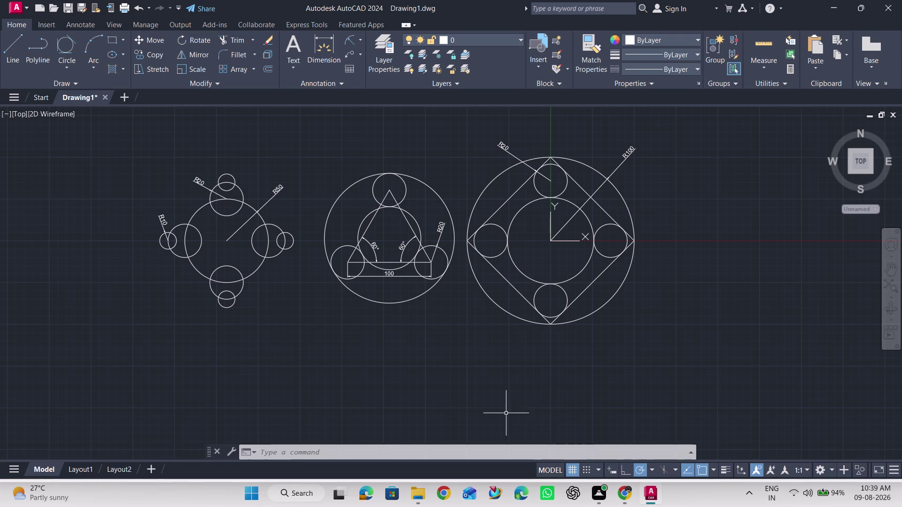
Select the UCS icon to show the WCS, Unnamed and New UCS list.
click(551, 230)
click(874, 209)
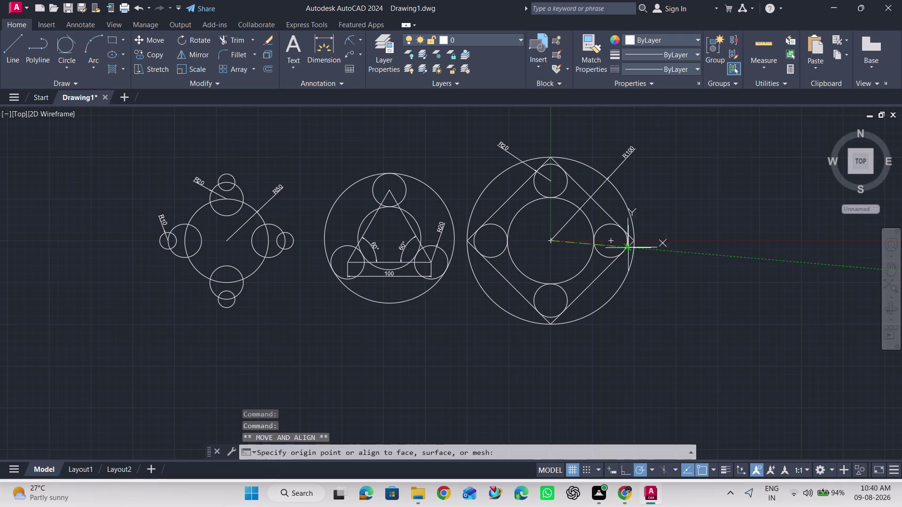
Drag the UCS origin to the right of the third circle-and-square drawing.
drag(631, 248, 687, 241)
click(690, 240)
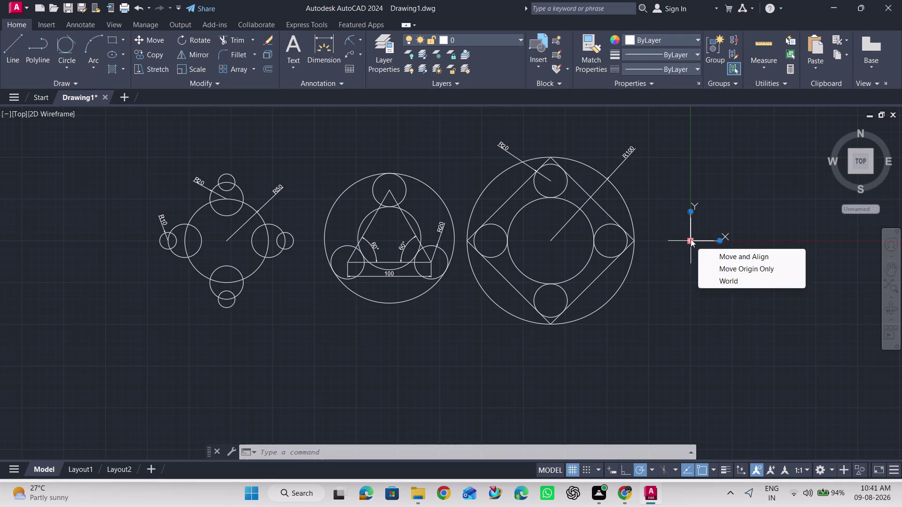
Move the origin farther right into empty space and zoom in.
drag(691, 239, 739, 245)
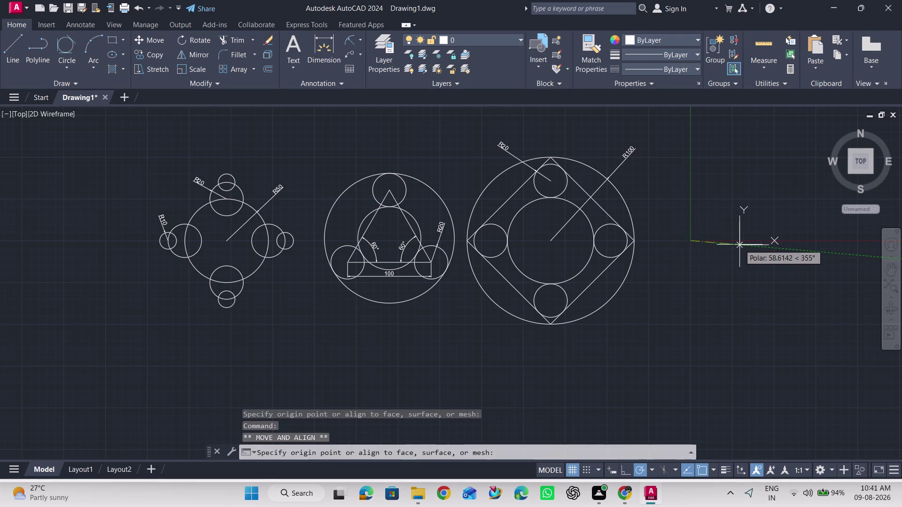
drag(740, 245, 749, 238)
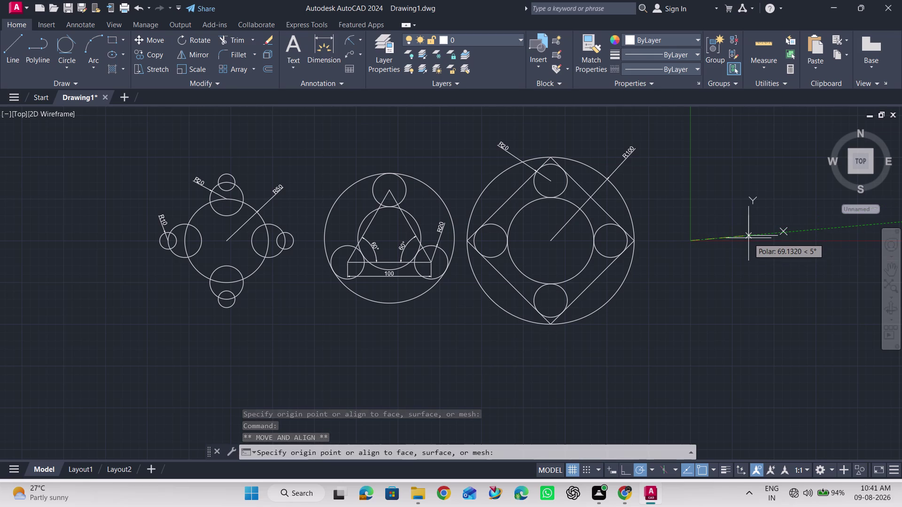
drag(749, 238, 748, 241)
click(748, 241)
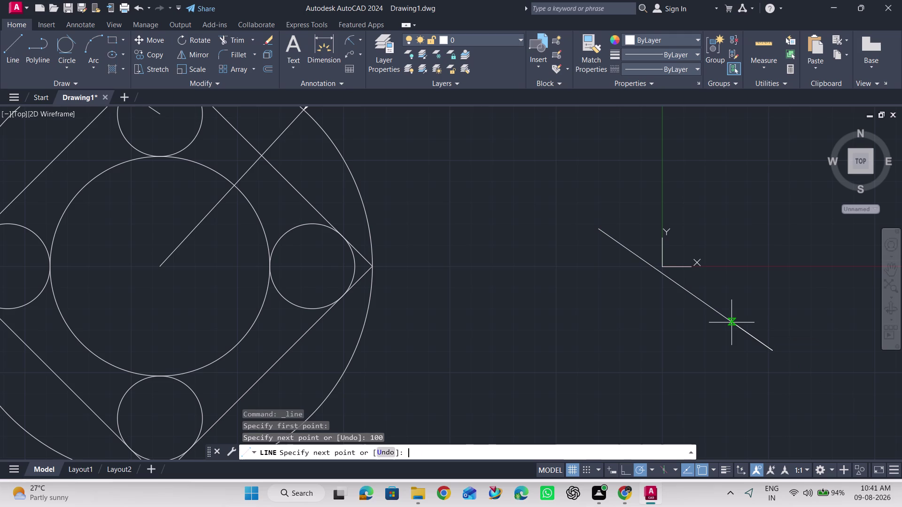
Draw a 100-unit line at 325° from up-left of the origin, then grab its midpoint.
key(Escape)
click(684, 288)
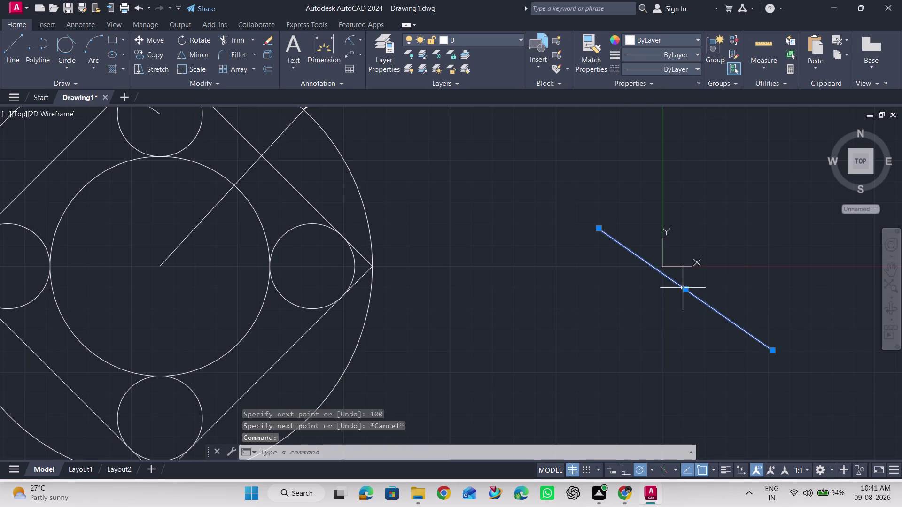
drag(684, 291, 665, 267)
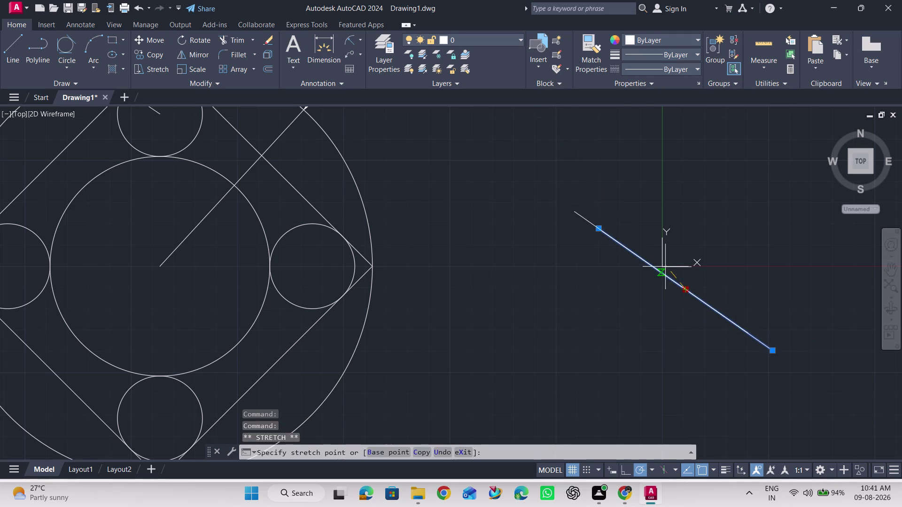
Stretch the line's midpoint grip toward the UCS origin, zooming in between placements.
drag(666, 267, 658, 272)
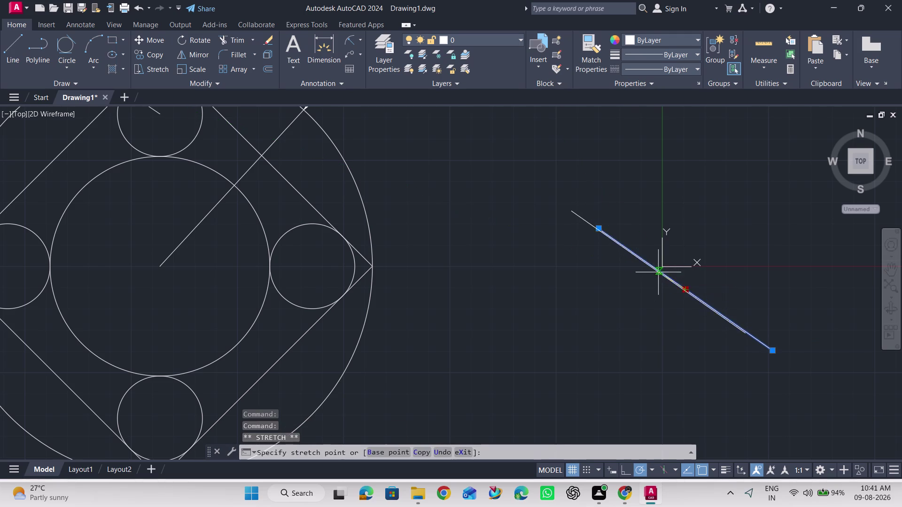
drag(658, 273, 663, 266)
click(663, 267)
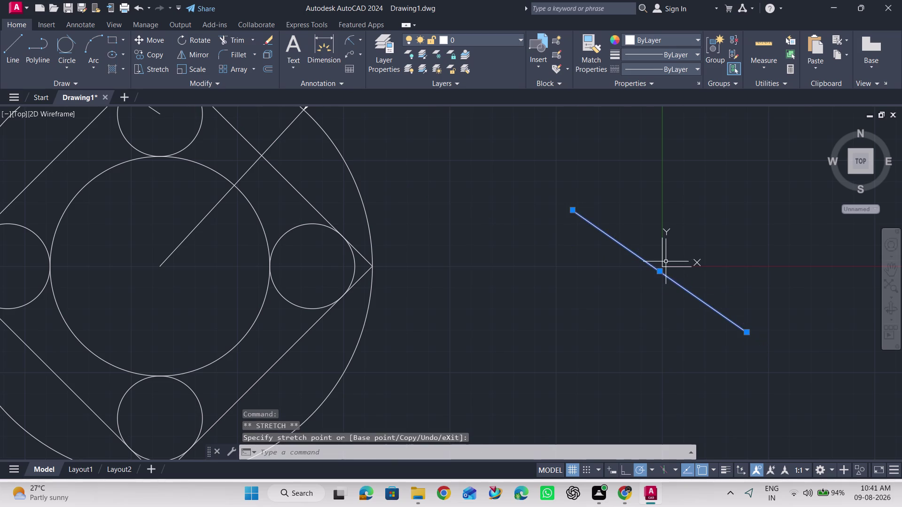
scroll(up, 3)
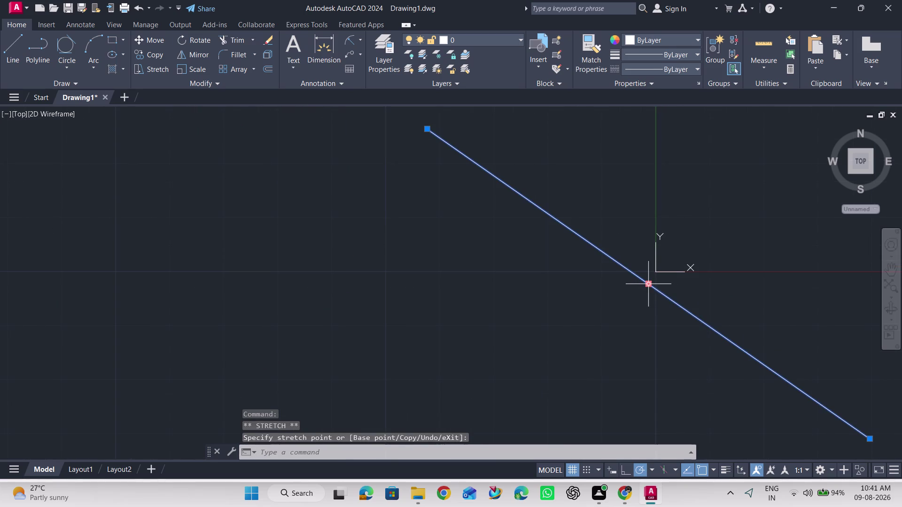
drag(648, 285, 651, 281)
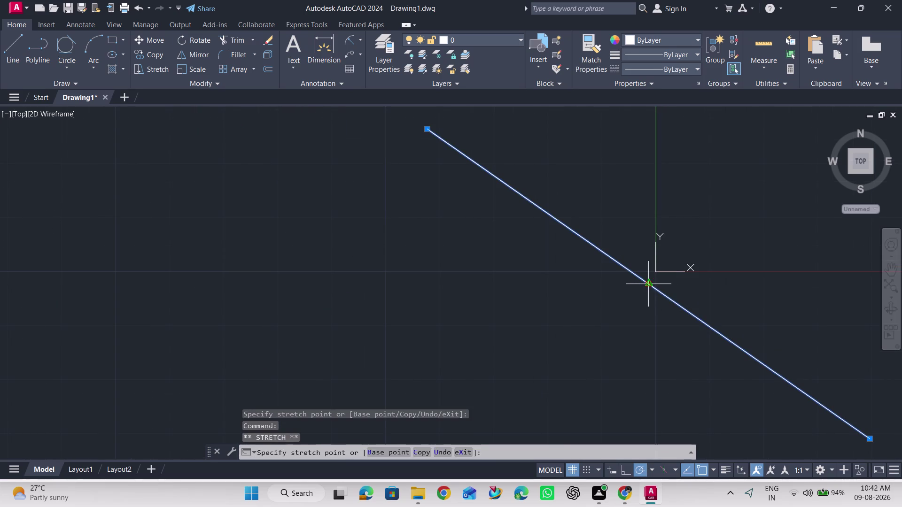
drag(652, 282, 655, 272)
click(655, 272)
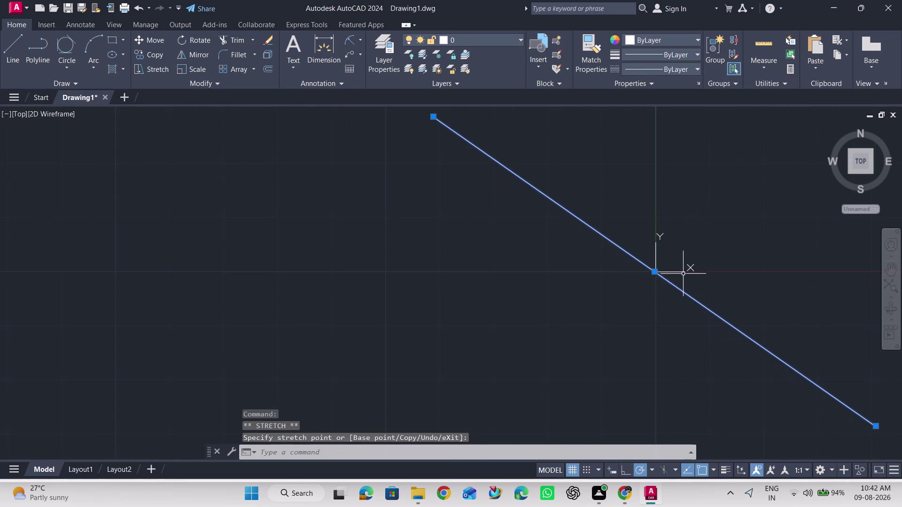
scroll(up, 3)
scroll(up, 3)
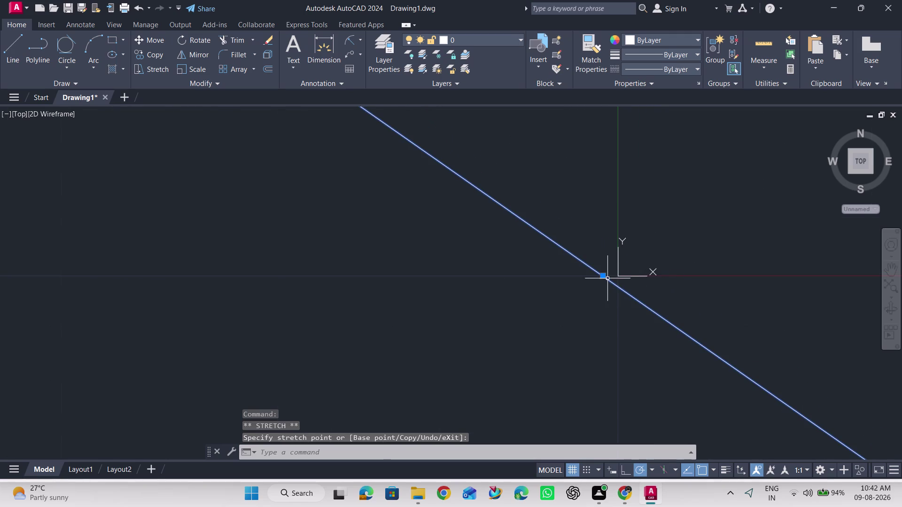
drag(604, 278, 615, 276)
click(616, 276)
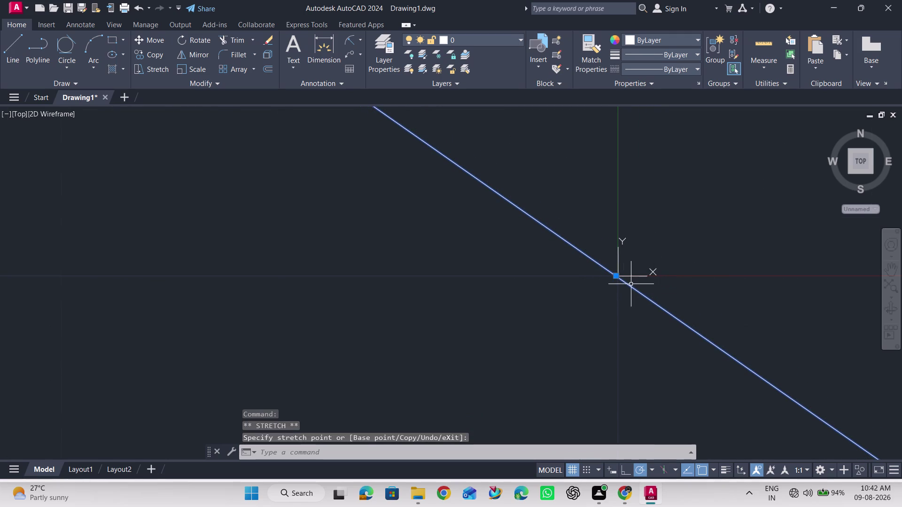
Refine the midpoint position until it snaps exactly onto the UCS origin.
scroll(up, 3)
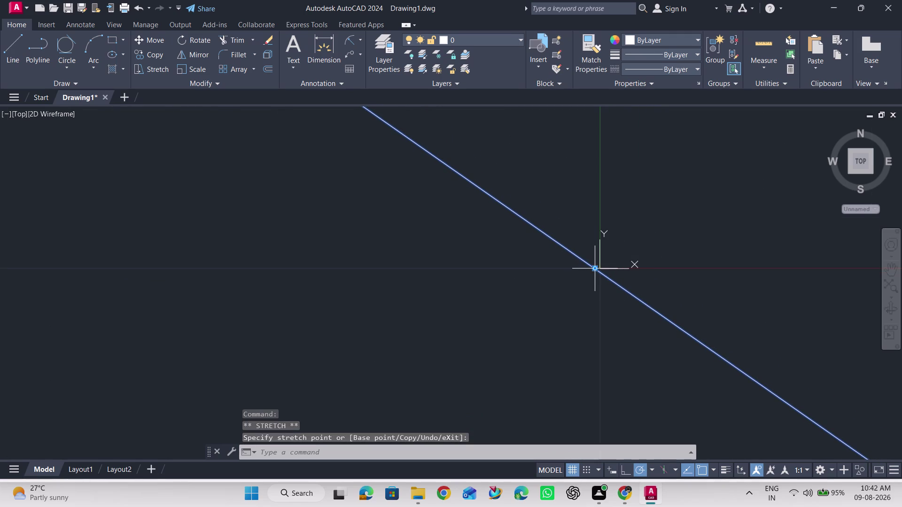
drag(592, 270, 599, 271)
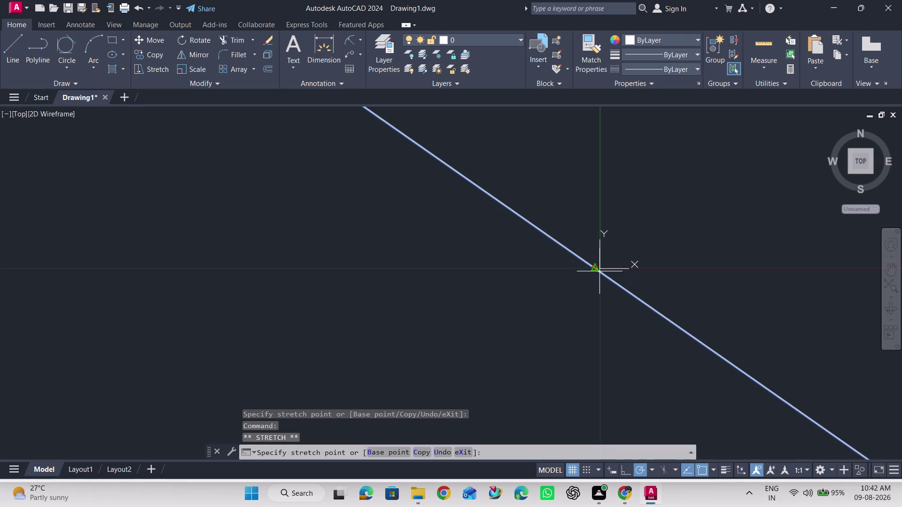
drag(600, 271, 601, 268)
click(600, 269)
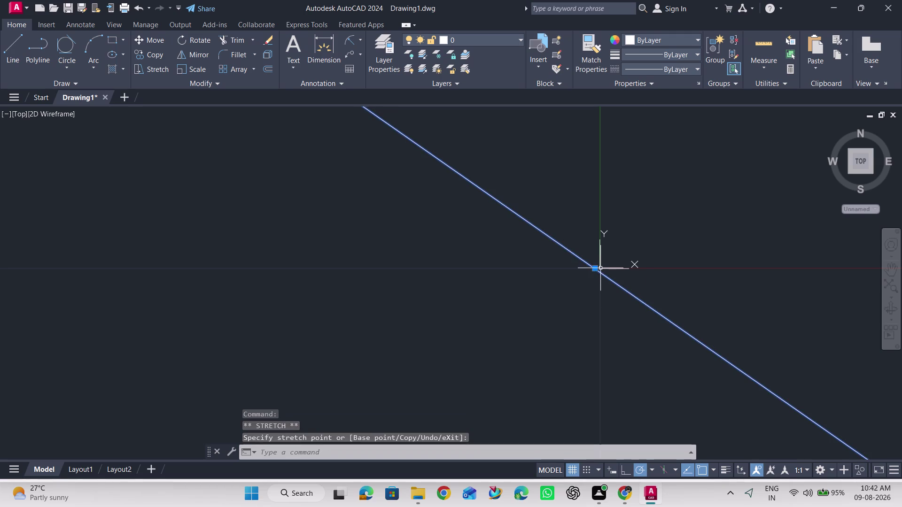
drag(593, 270, 597, 269)
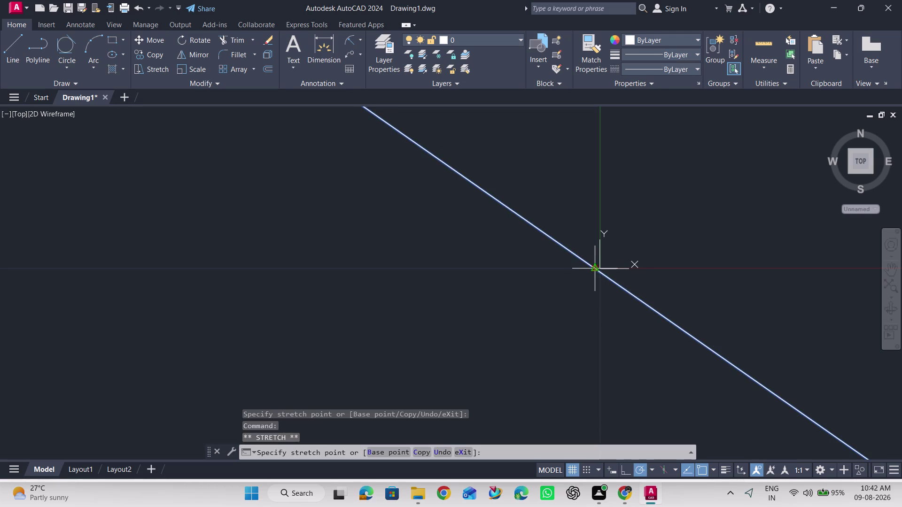
drag(597, 269, 601, 269)
click(601, 269)
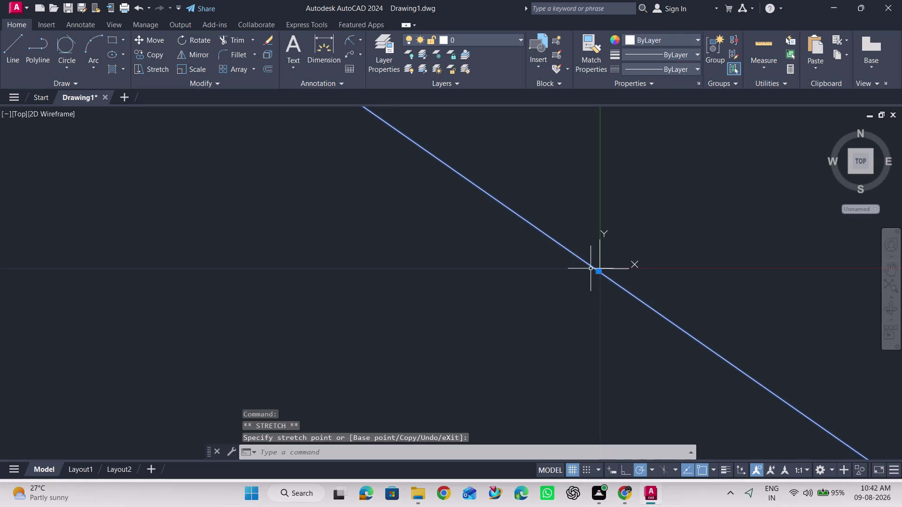
scroll(up, 3)
drag(624, 284, 624, 285)
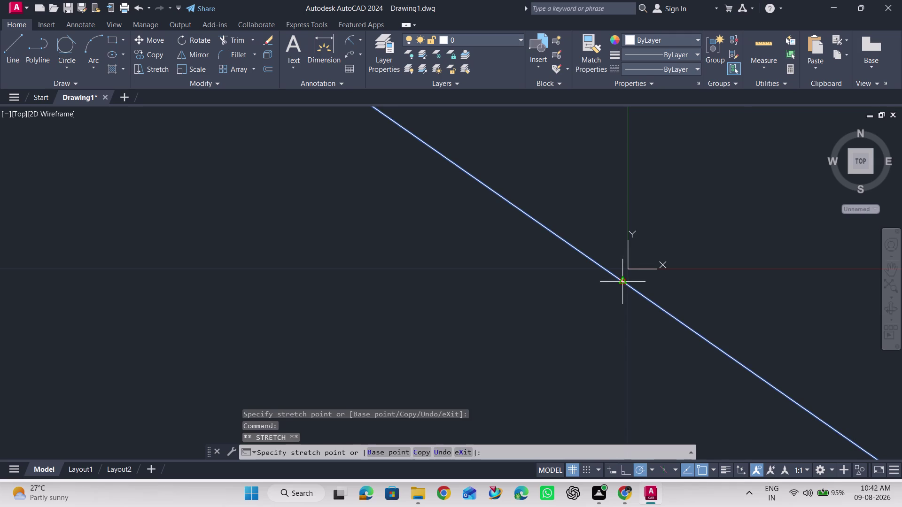
drag(624, 284, 627, 270)
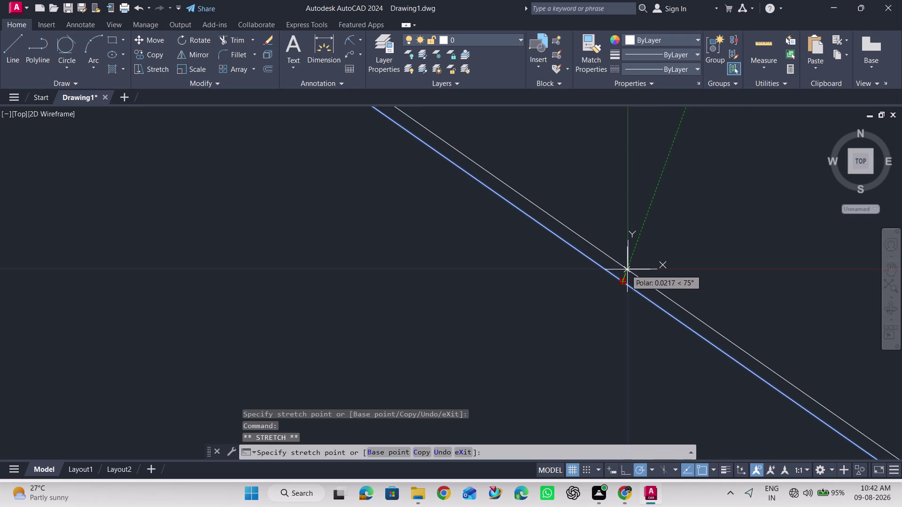
drag(627, 269, 628, 269)
click(627, 269)
Zoom in and out to check the centred line, then deselect it.
scroll(down, 3)
scroll(down, 3)
scroll(up, 3)
scroll(down, 3)
scroll(up, 3)
scroll(down, 3)
scroll(up, 3)
scroll(down, 3)
scroll(up, 3)
scroll(down, 3)
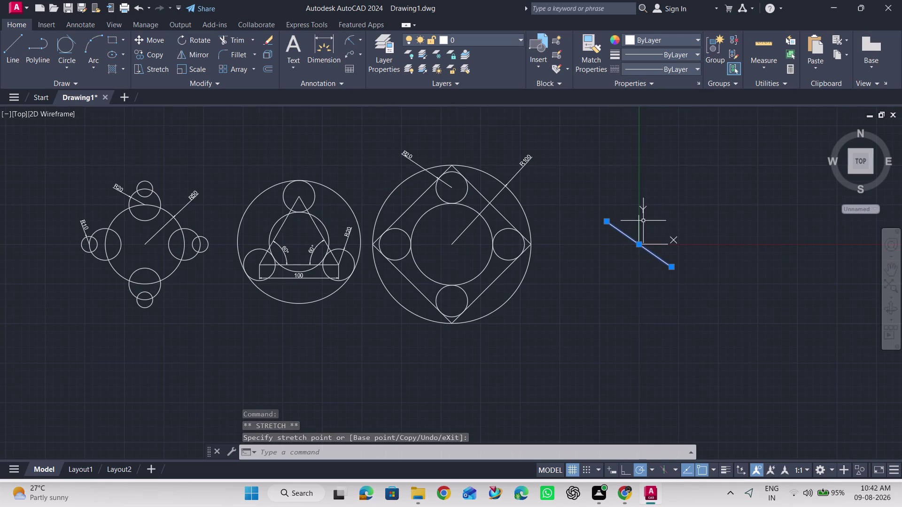
scroll(up, 3)
key(Escape)
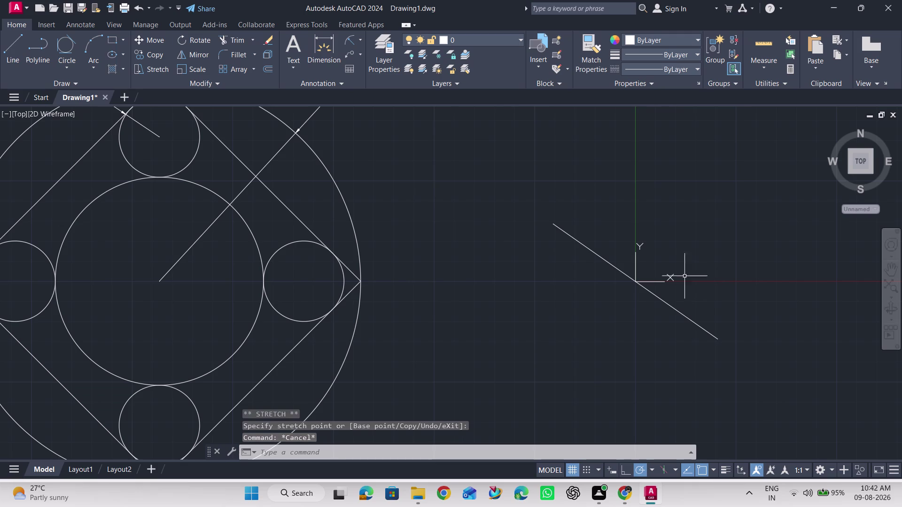
click(7, 46)
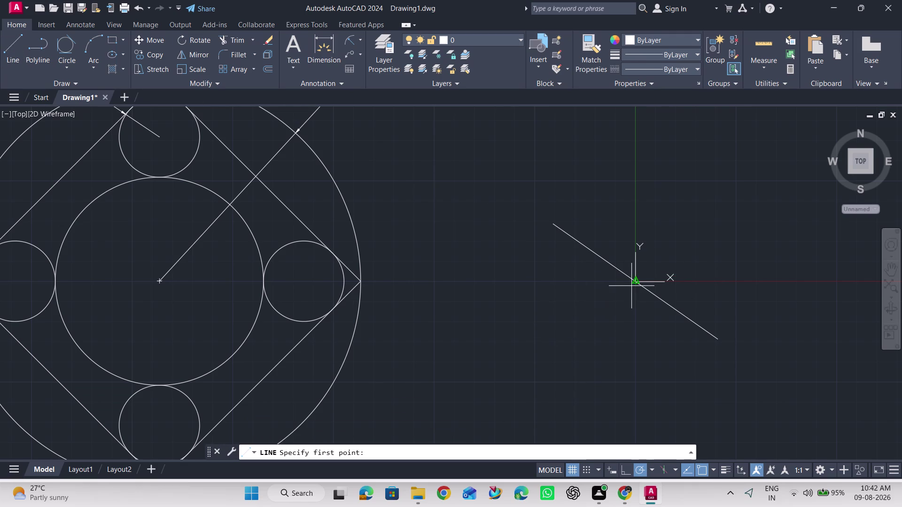
Erase the old inclined line at the UCS origin.
click(713, 225)
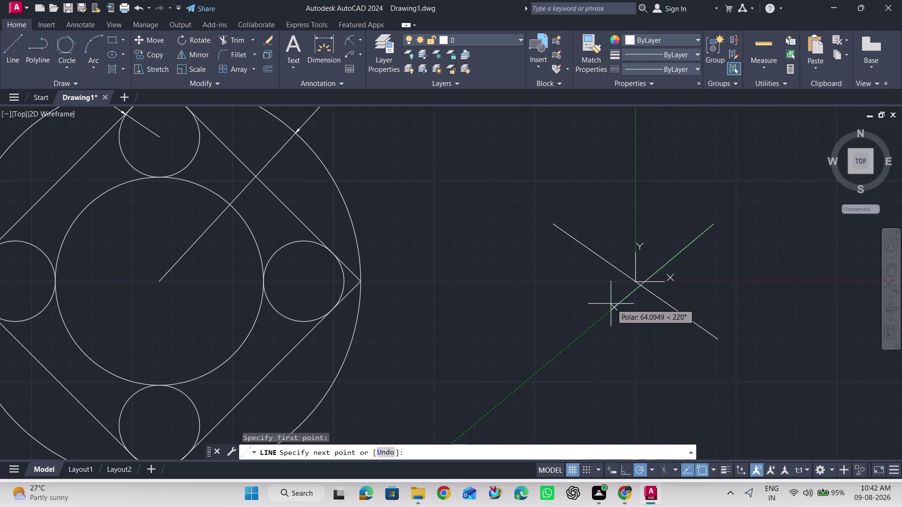
key(Escape)
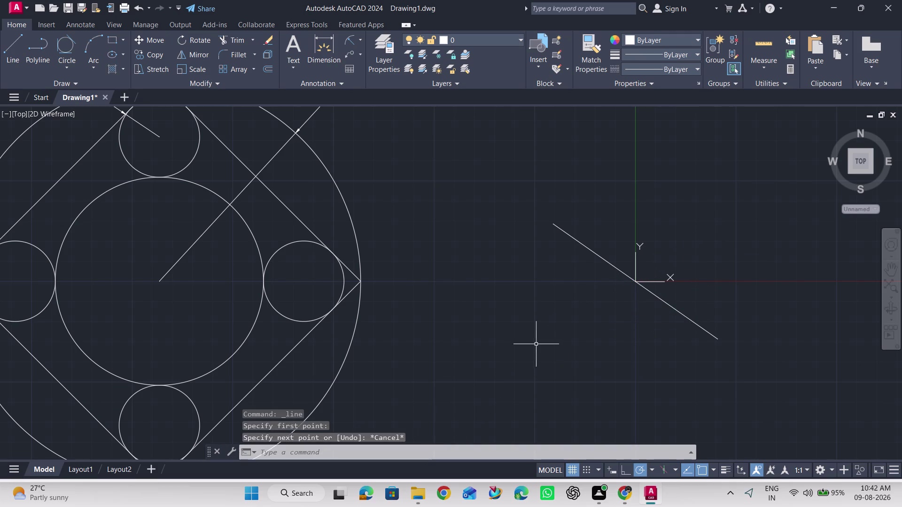
click(577, 242)
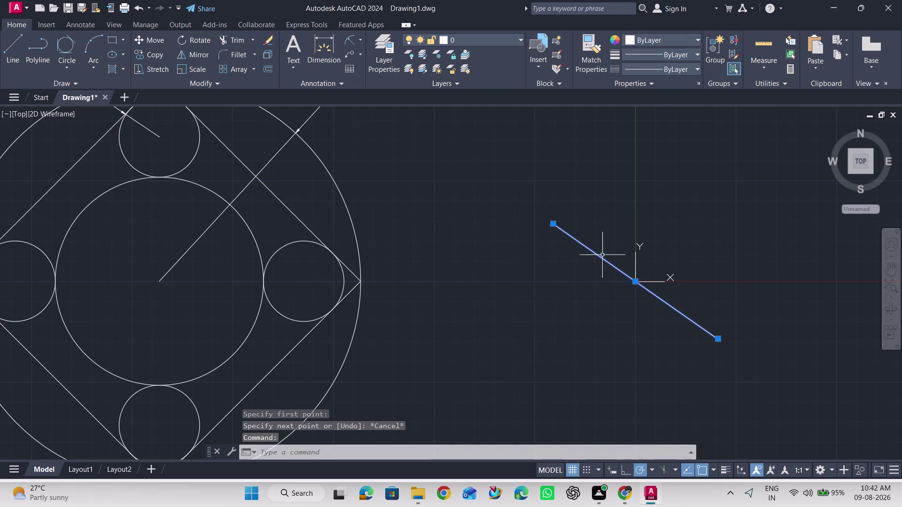
key(Delete)
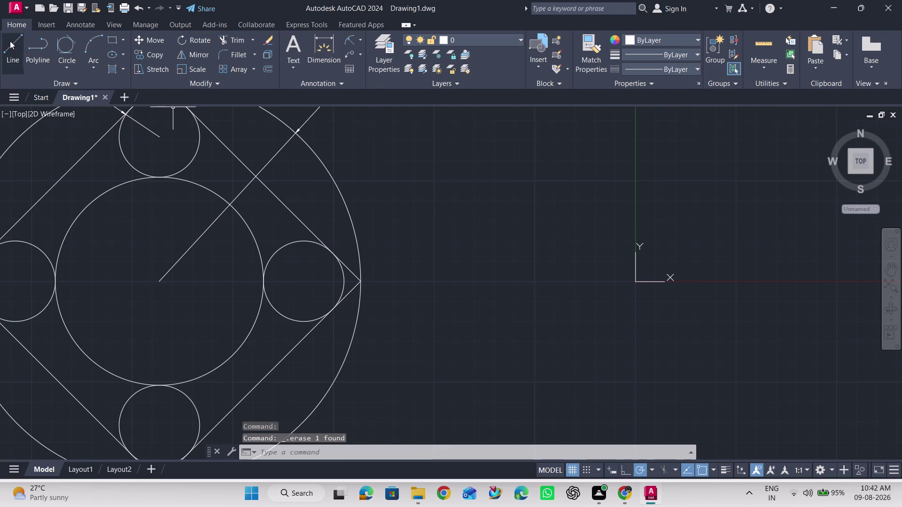
Draw a trial 100-unit line from 0,0 at 120°.
click(10, 41)
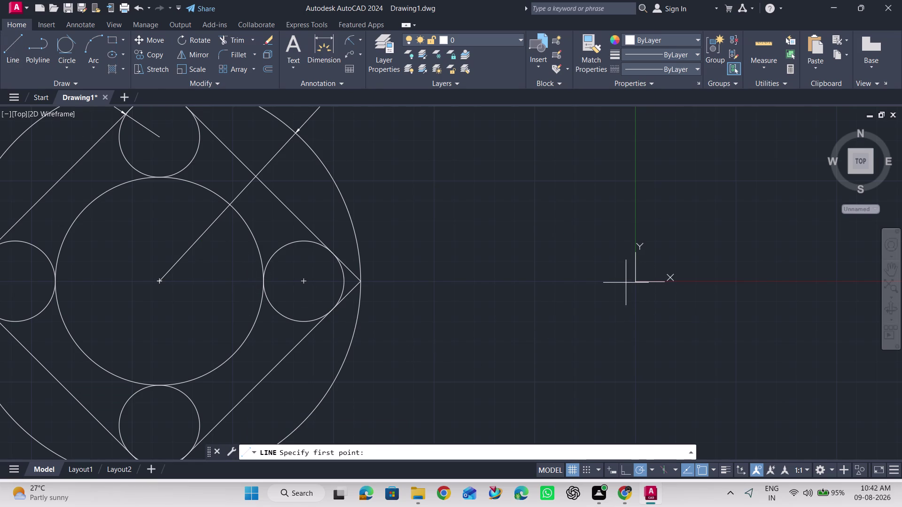
text(0,0)
key(Return)
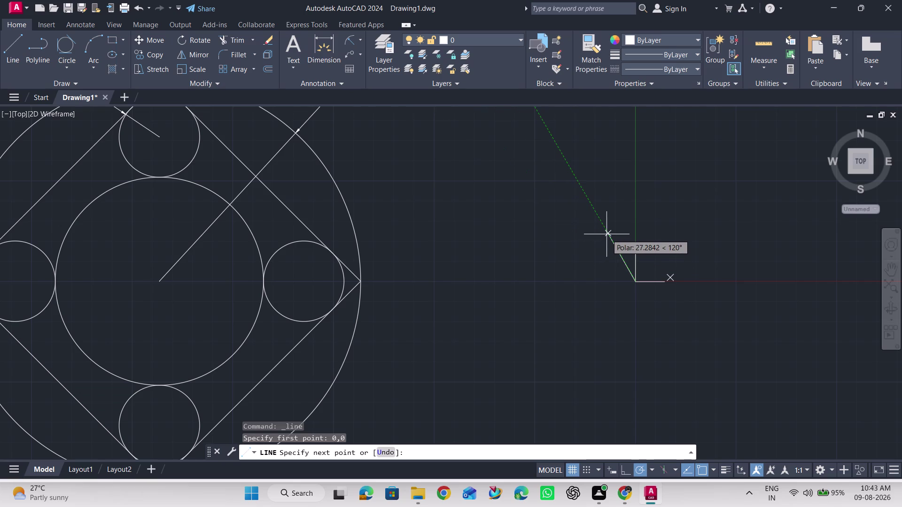
text(100)
key(Return)
scroll(down, 3)
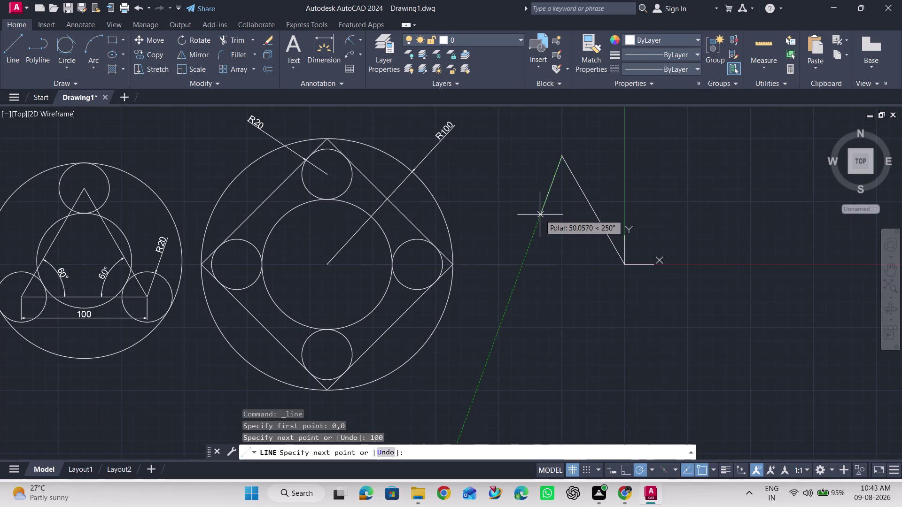
Erase the trial 120° line.
key(Escape)
click(592, 207)
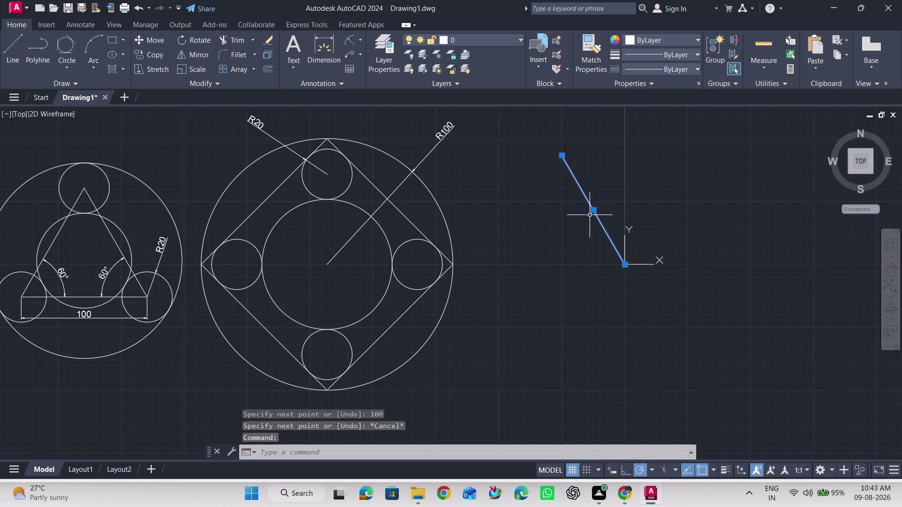
key(Delete)
scroll(up, 3)
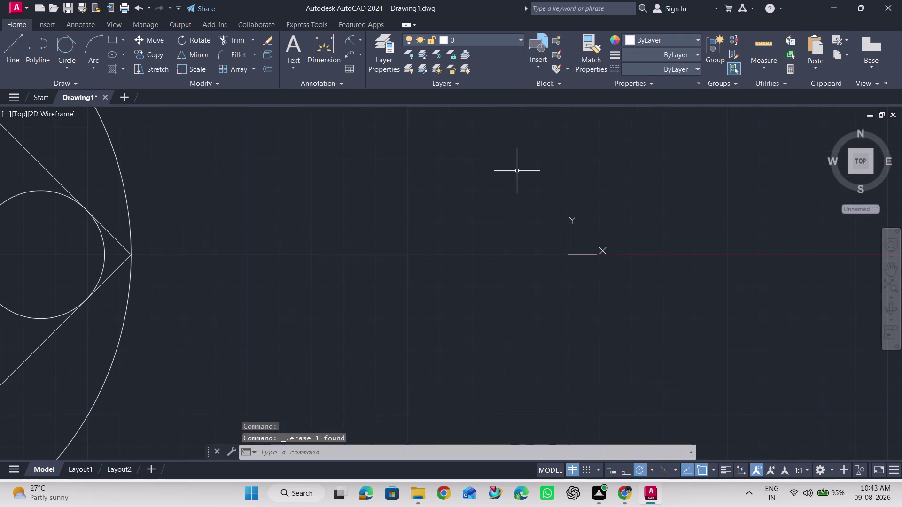
Draw a line from 0,0 with length 100 along the 315° polar track.
click(12, 44)
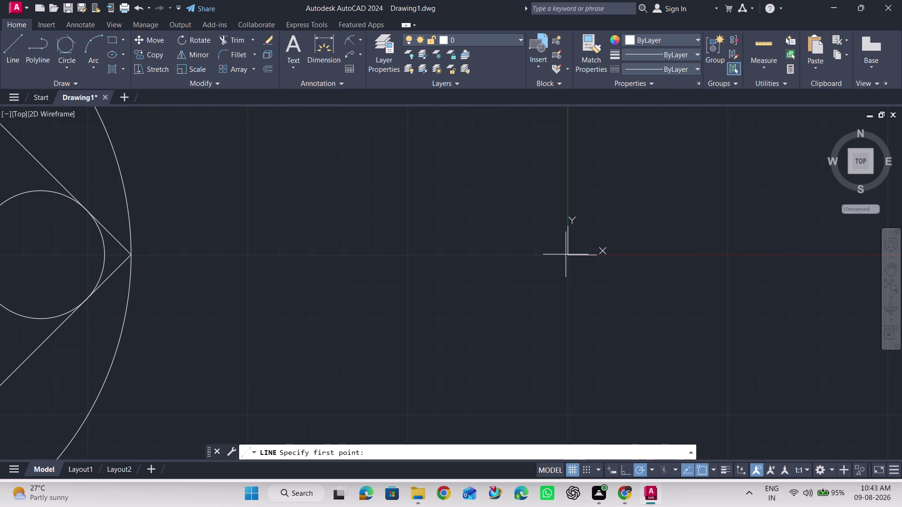
text(0,0)
key(Return)
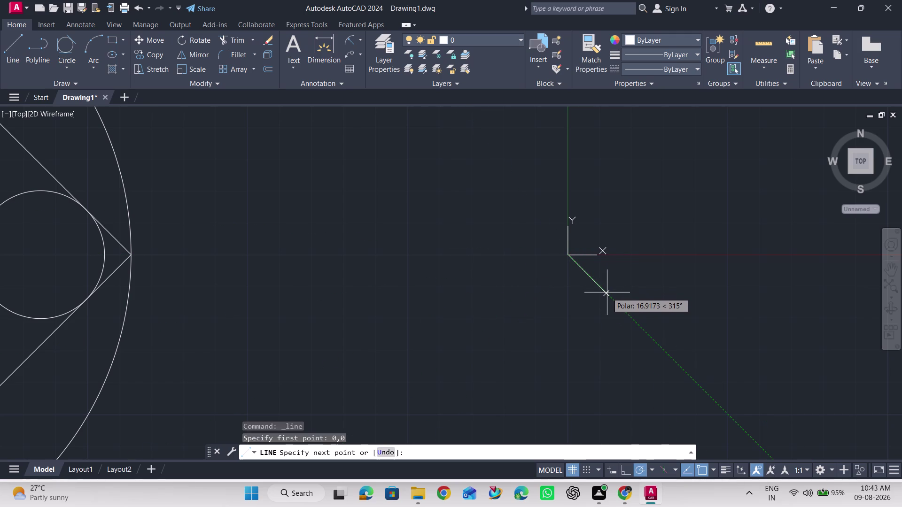
text(100)
key(Return)
scroll(down, 3)
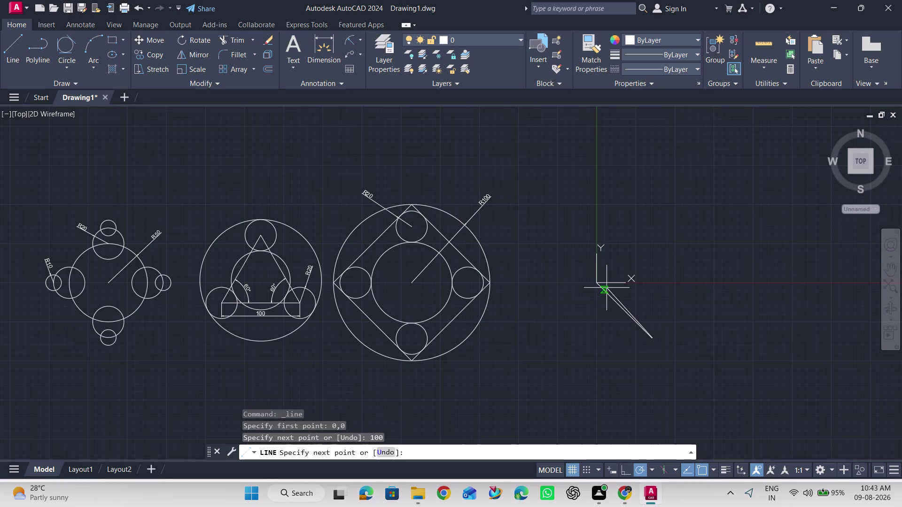
key(Escape)
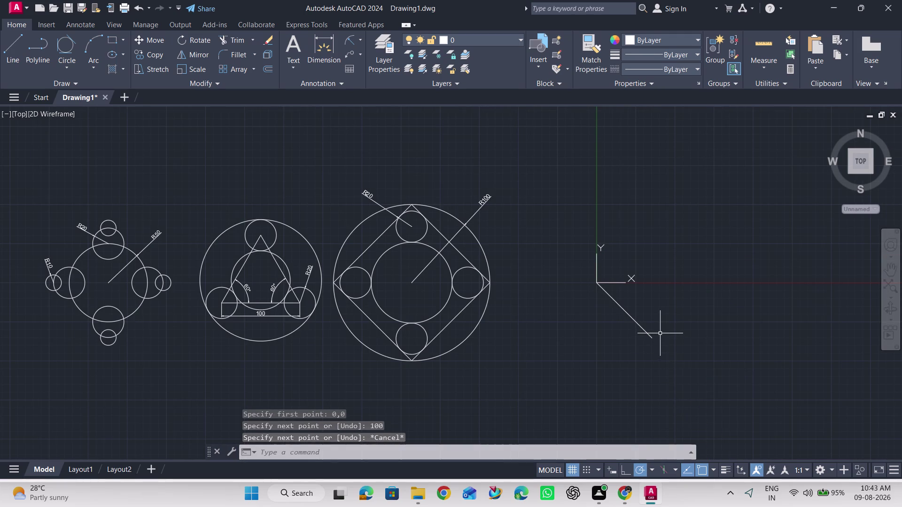
scroll(up, 3)
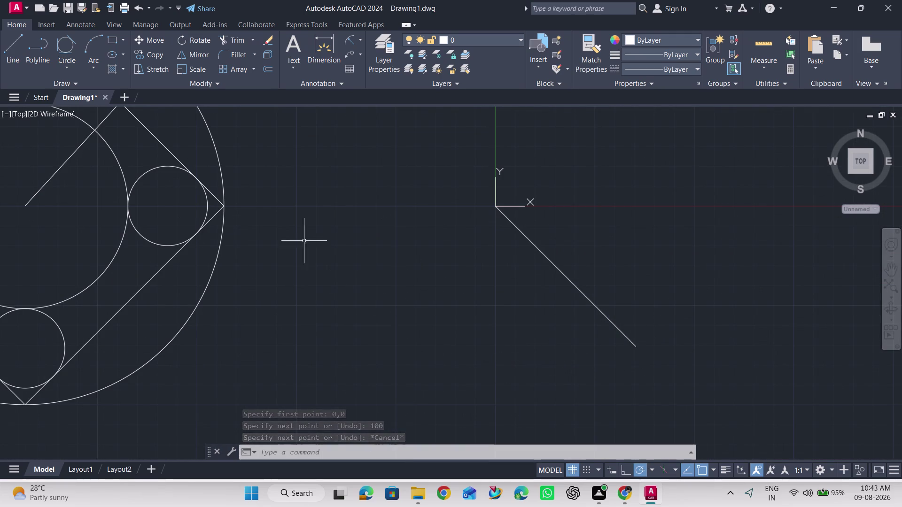
Draw a second 100-unit line from up-right of the first so they cross, then select it.
click(11, 53)
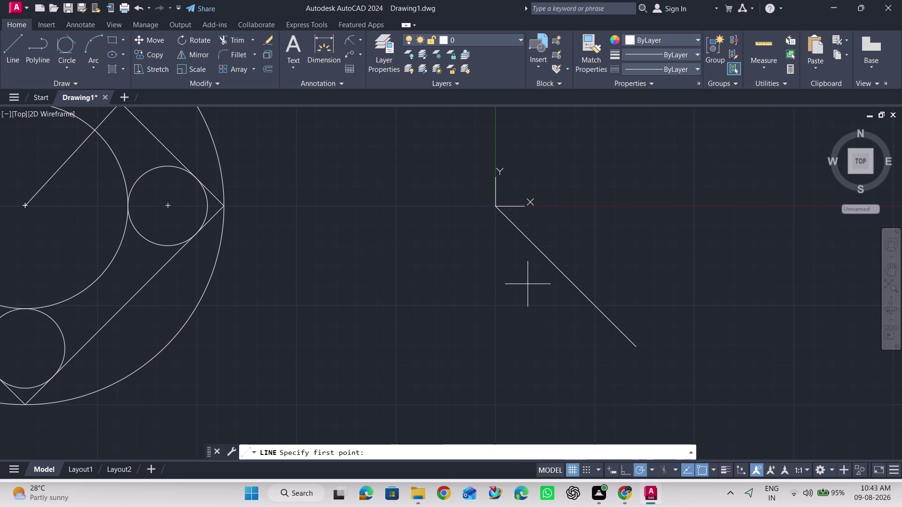
click(563, 275)
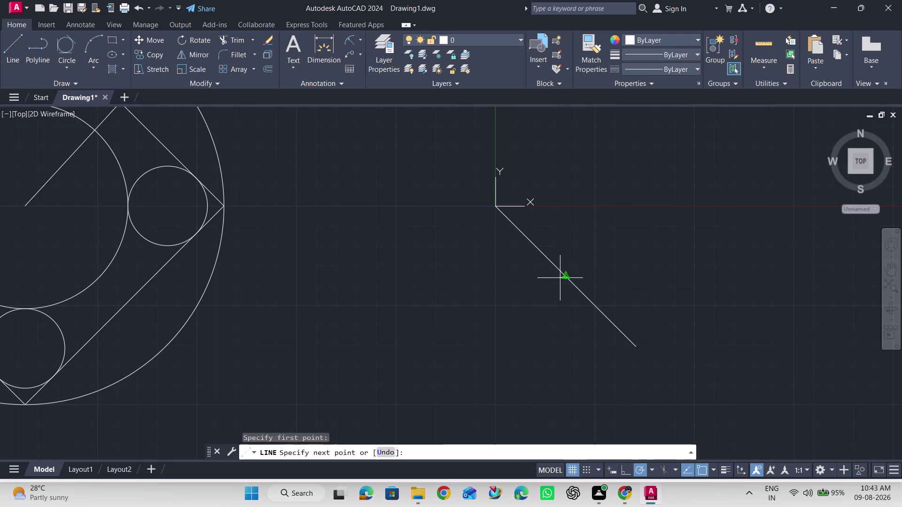
key(Escape)
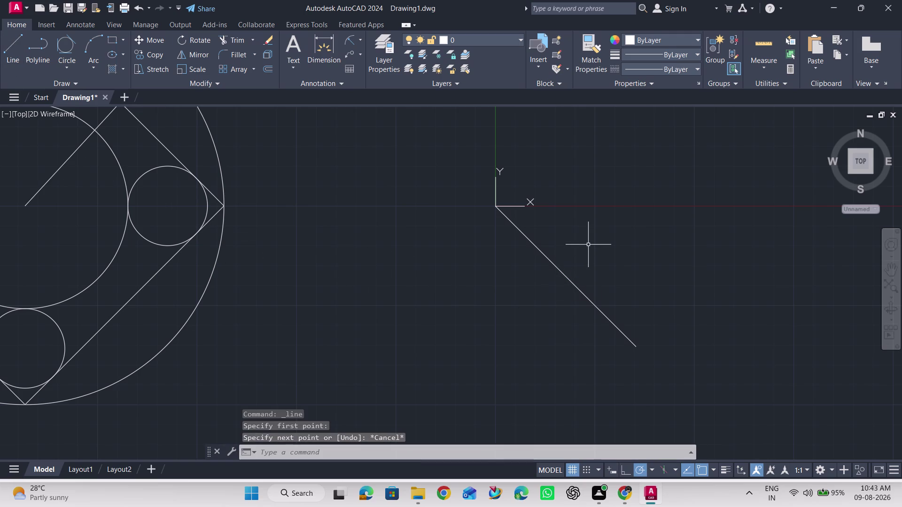
click(11, 48)
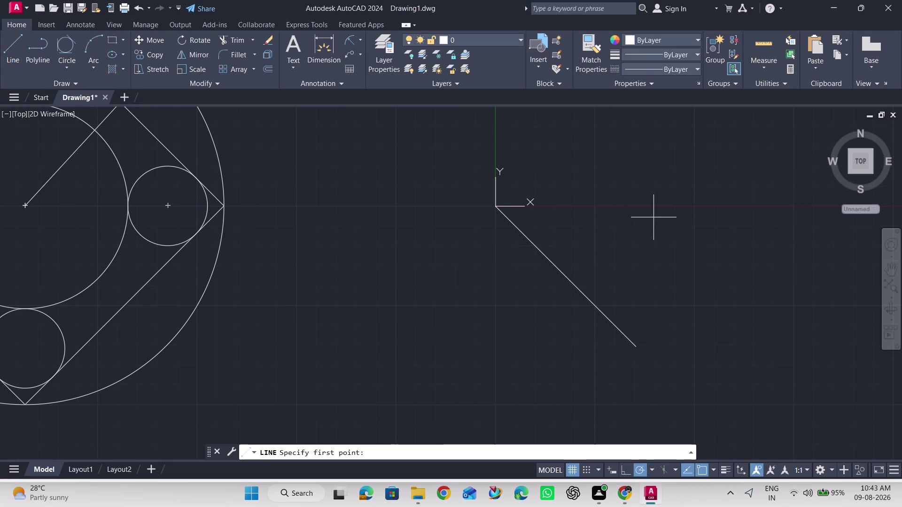
click(653, 217)
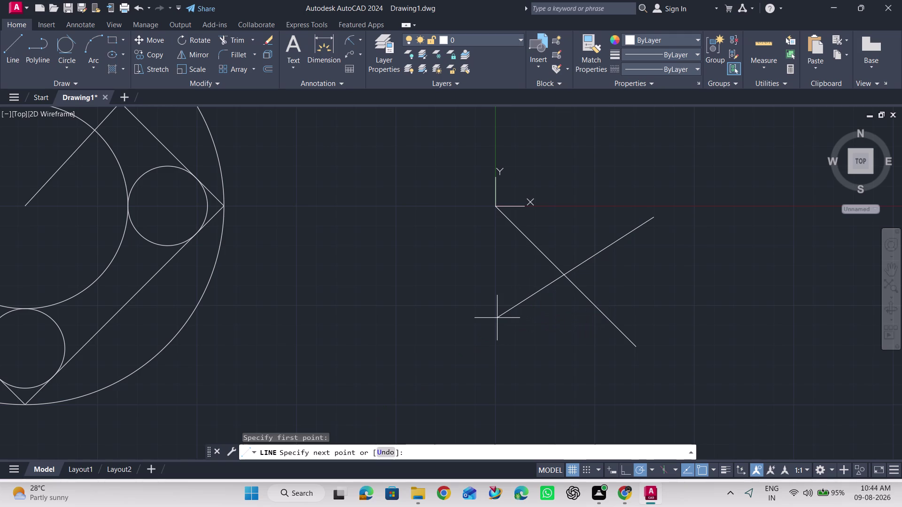
text(100)
key(Return)
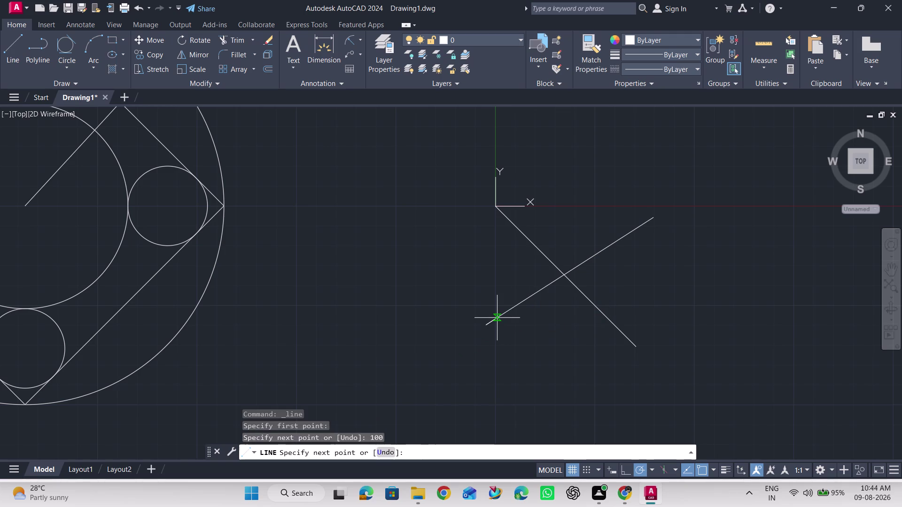
key(Escape)
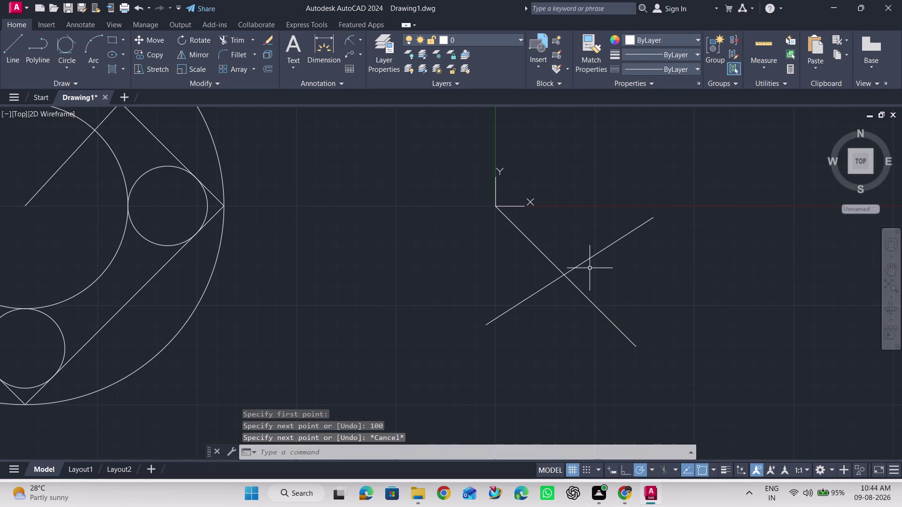
click(589, 259)
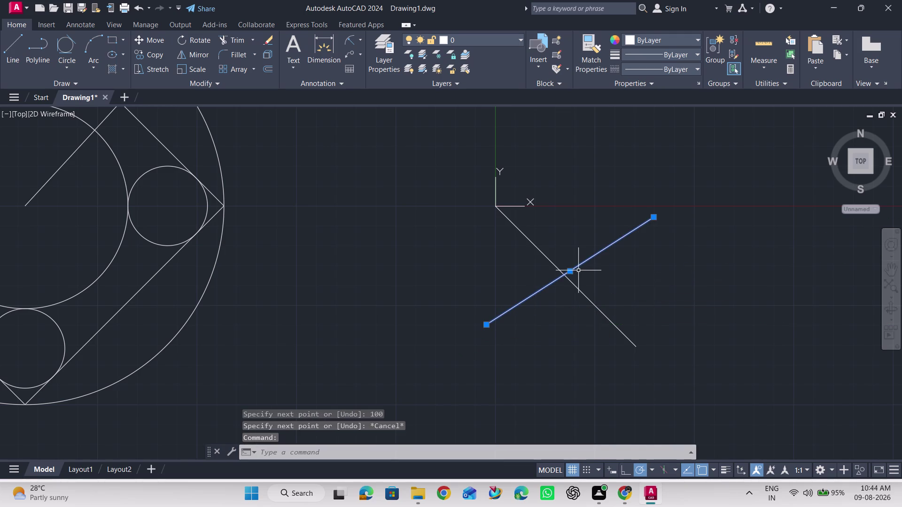
Try stretching the second line's midpoint grip, then cancel without changes.
drag(571, 271, 563, 272)
click(562, 272)
scroll(up, 3)
scroll(down, 3)
scroll(up, 3)
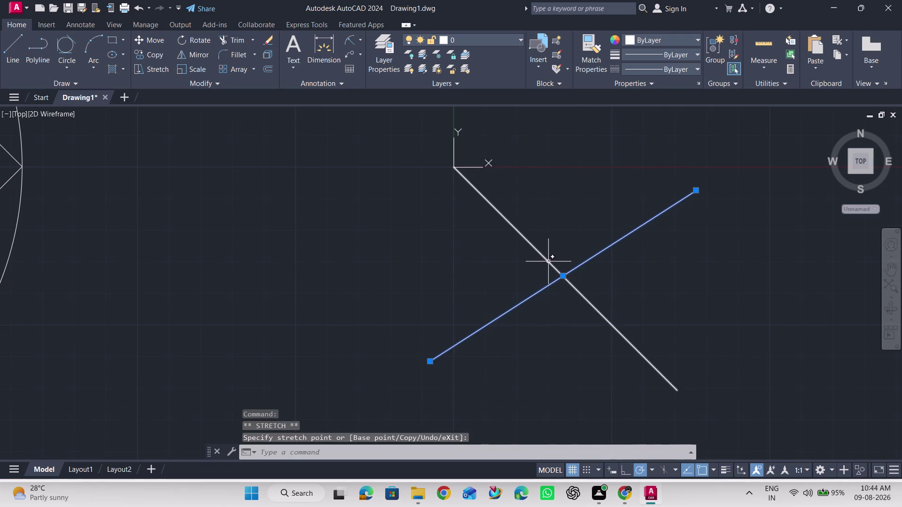
click(549, 261)
click(562, 276)
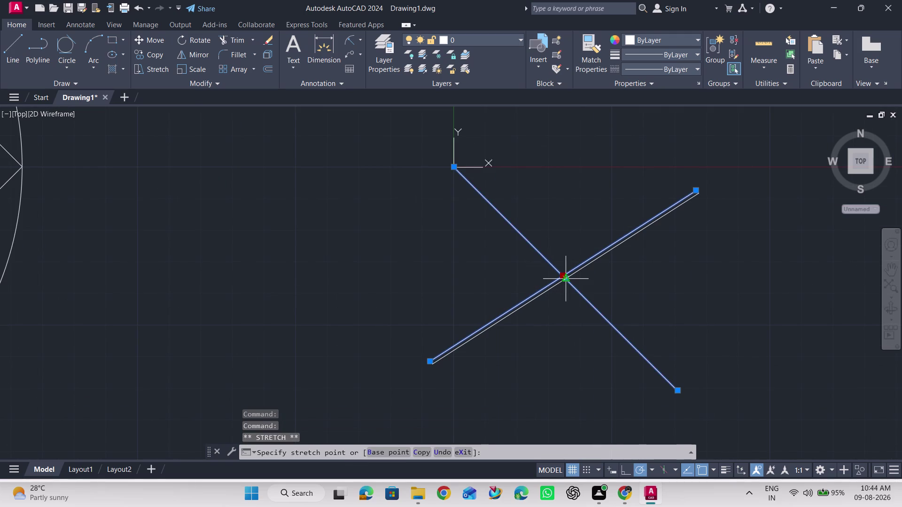
click(564, 278)
scroll(down, 3)
key(Escape)
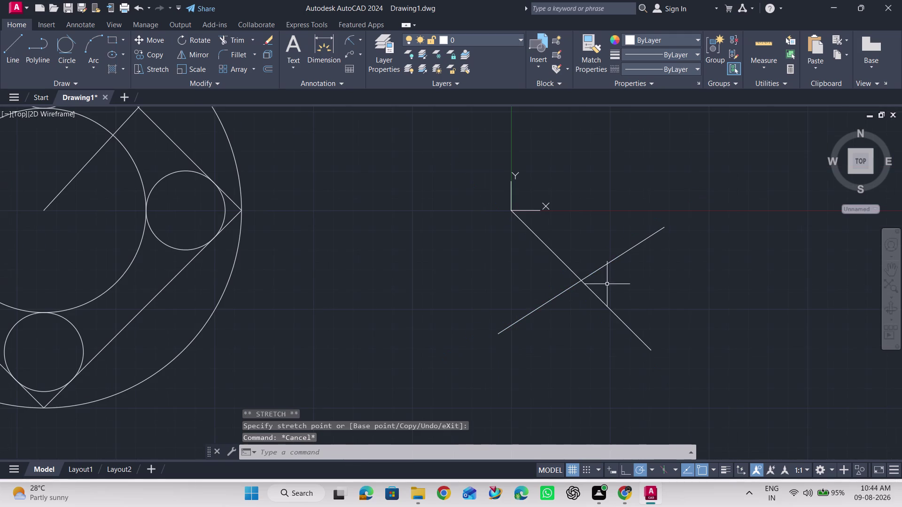
Select both lines and move their shared midpoint onto the UCS origin.
click(568, 269)
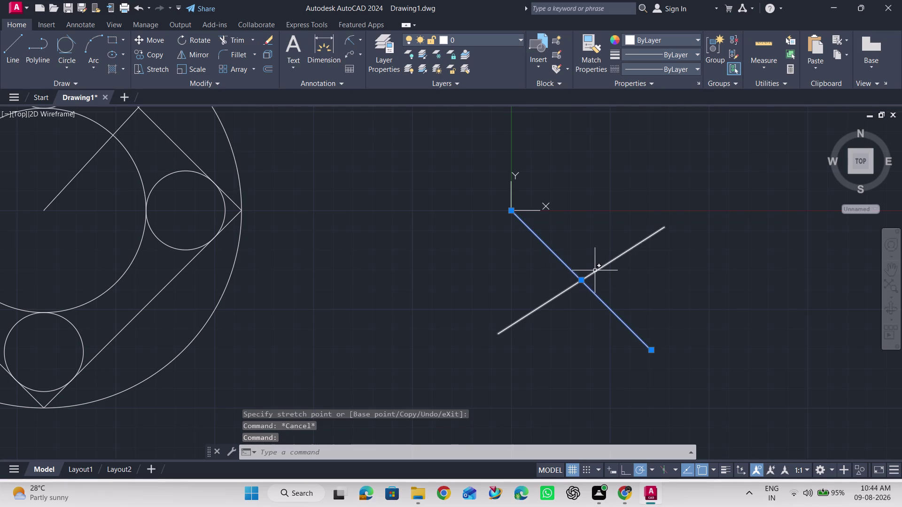
click(594, 270)
drag(583, 281, 523, 229)
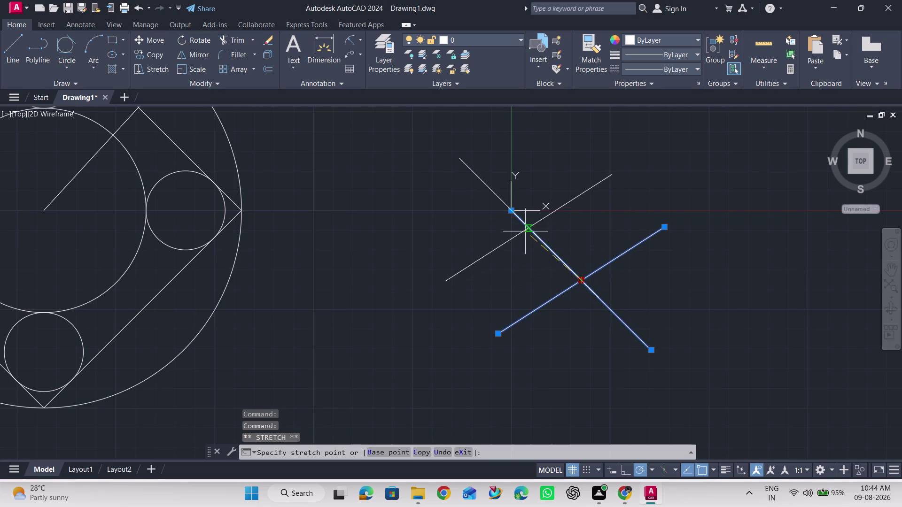
drag(524, 229, 511, 207)
click(511, 207)
key(Escape)
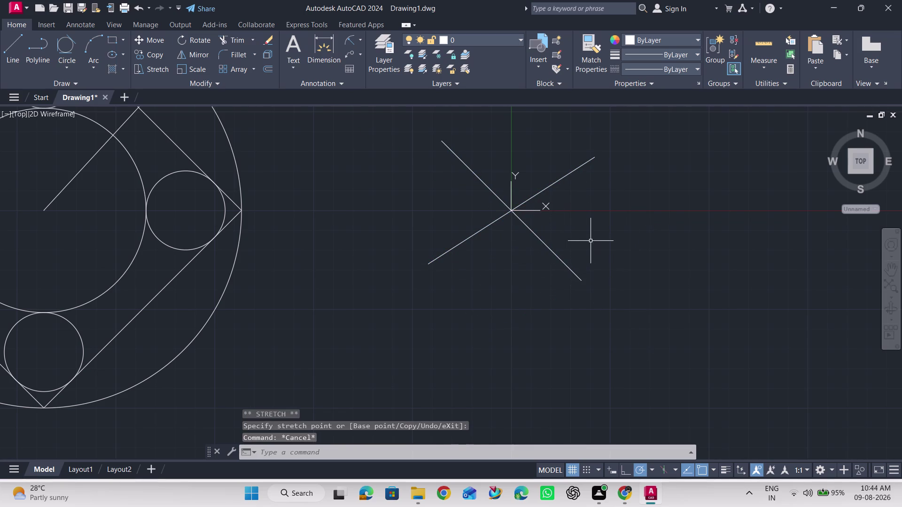